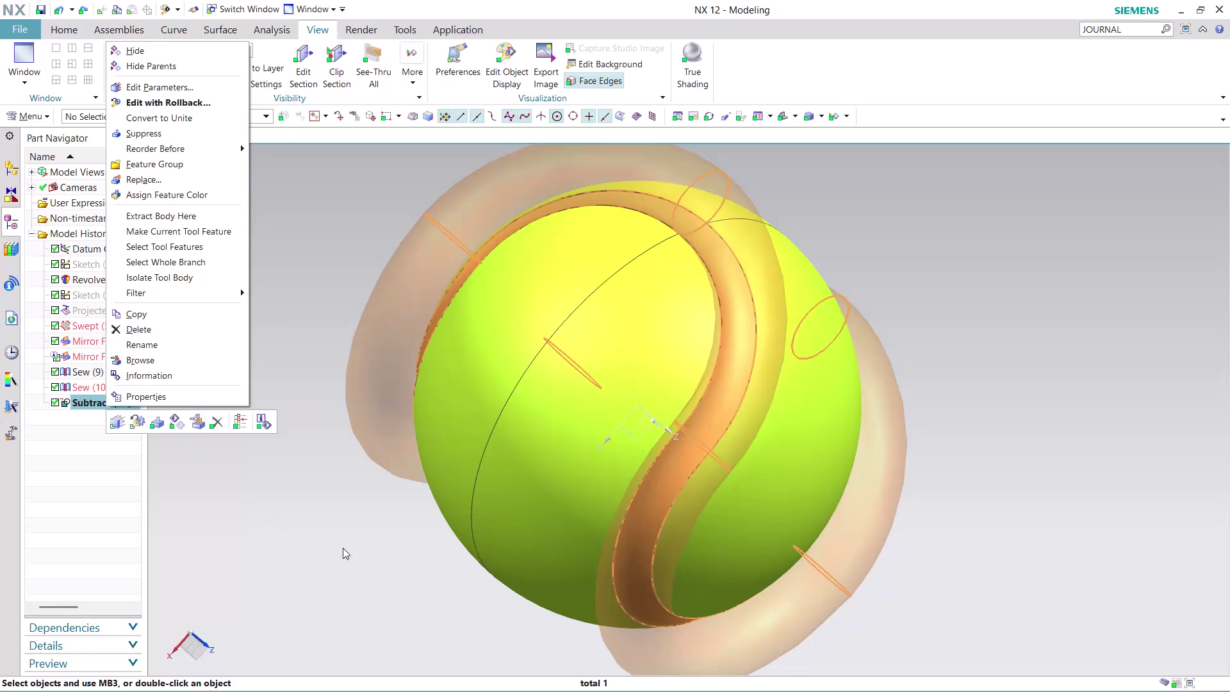
Hide the translucent tool bodies via Edit > Show and Hide, leaving only the seamed ball.
click(342, 547)
click(22, 112)
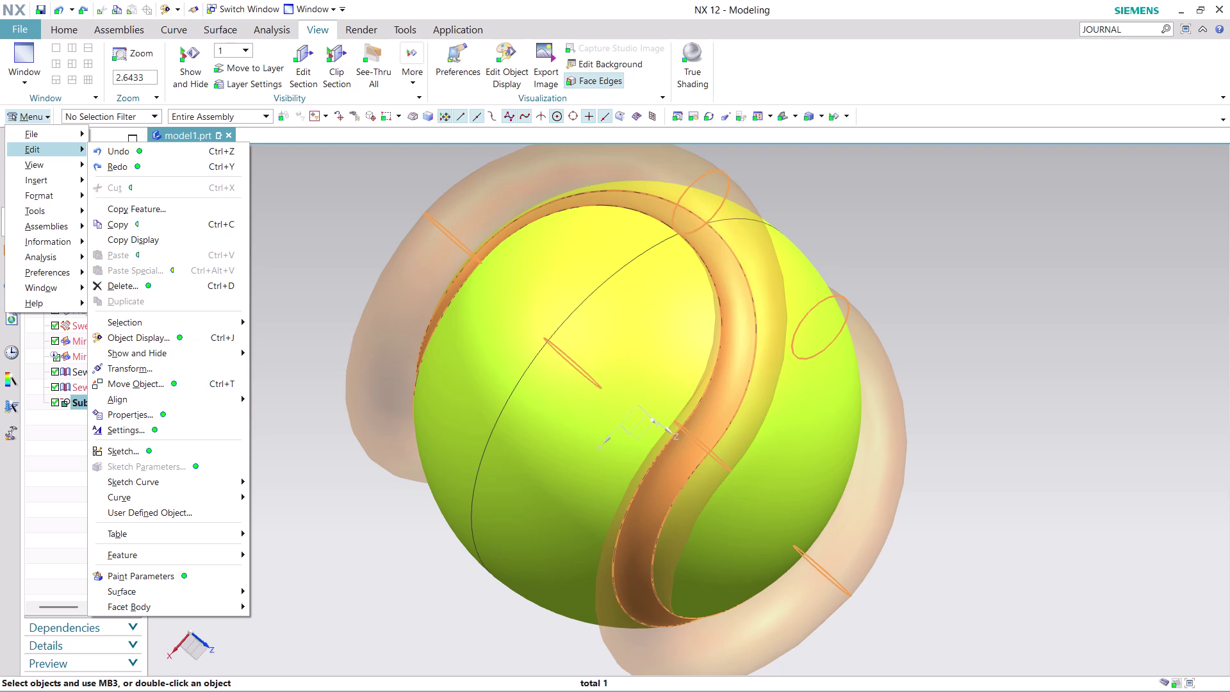
click(343, 531)
click(342, 531)
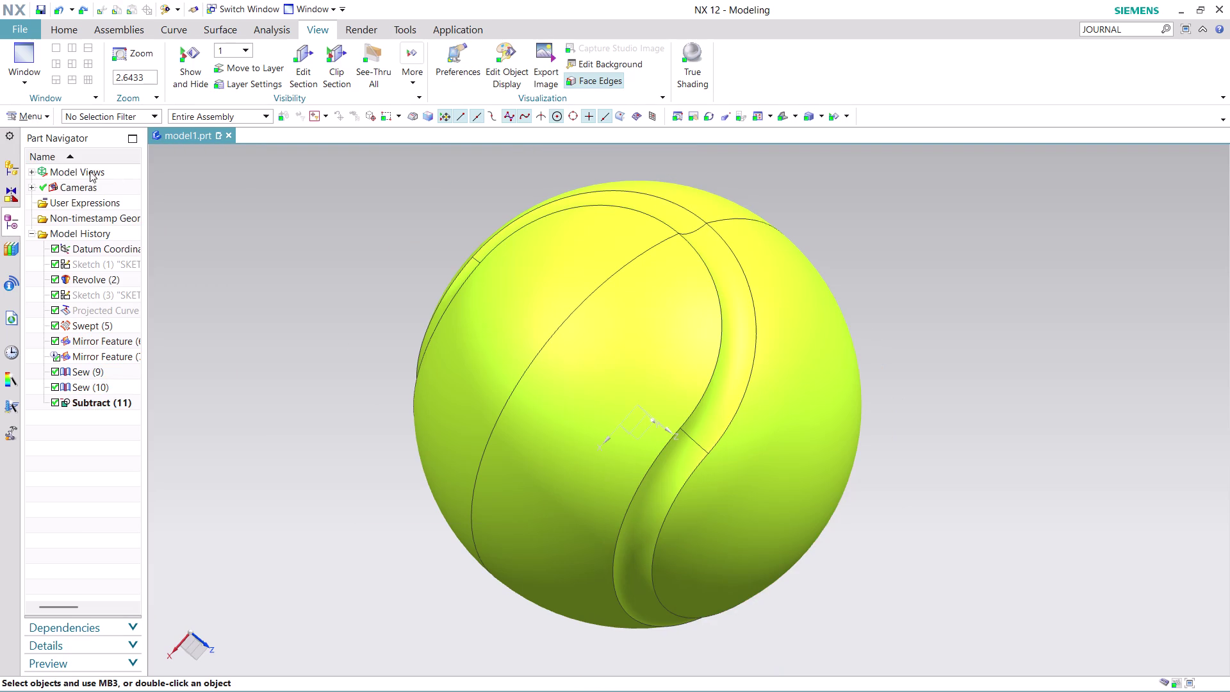
click(27, 118)
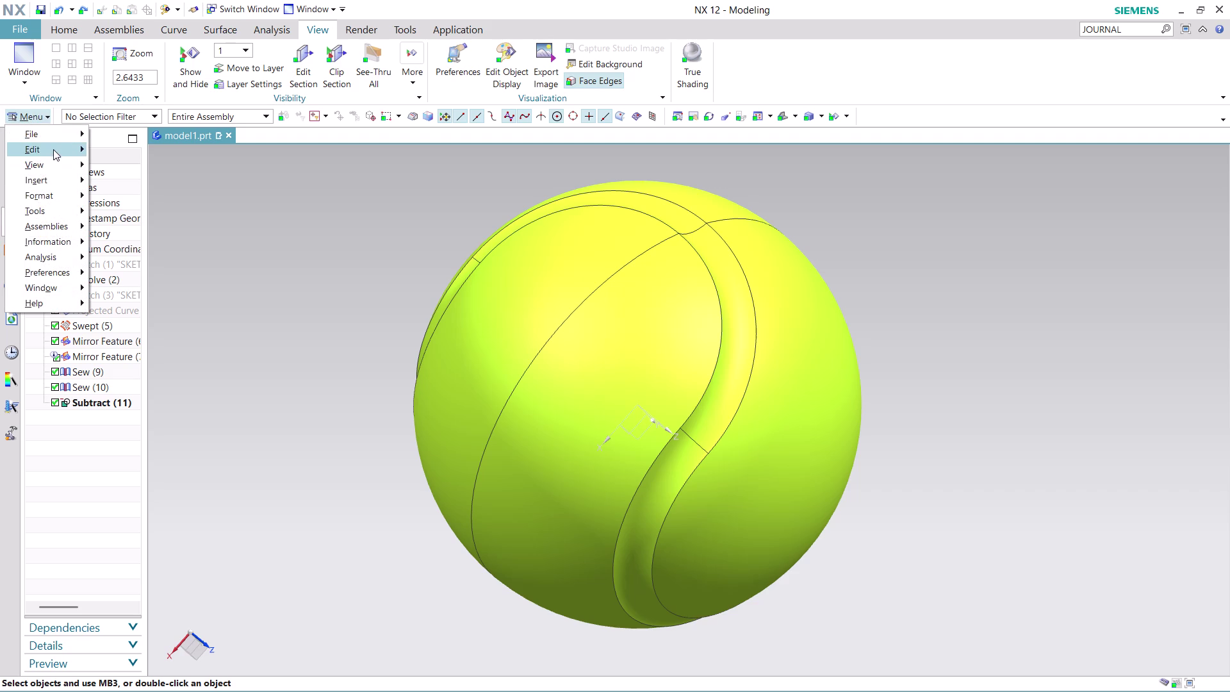